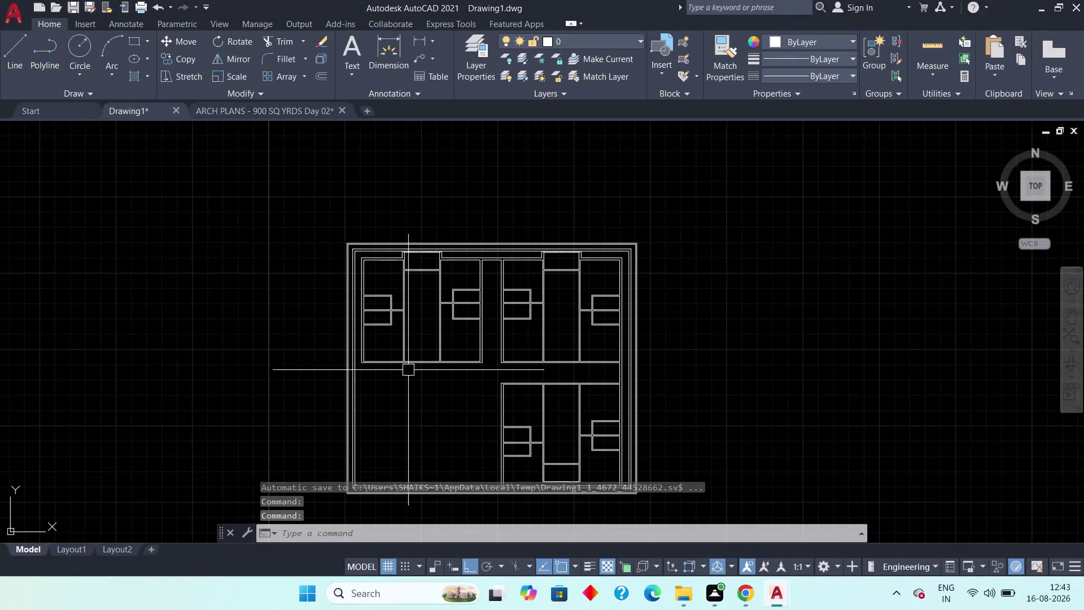
Switch to the ARCH PLANS - 900 SQ YRDS Day 02 drawing and zoom toward Bed Room-01.
click(261, 107)
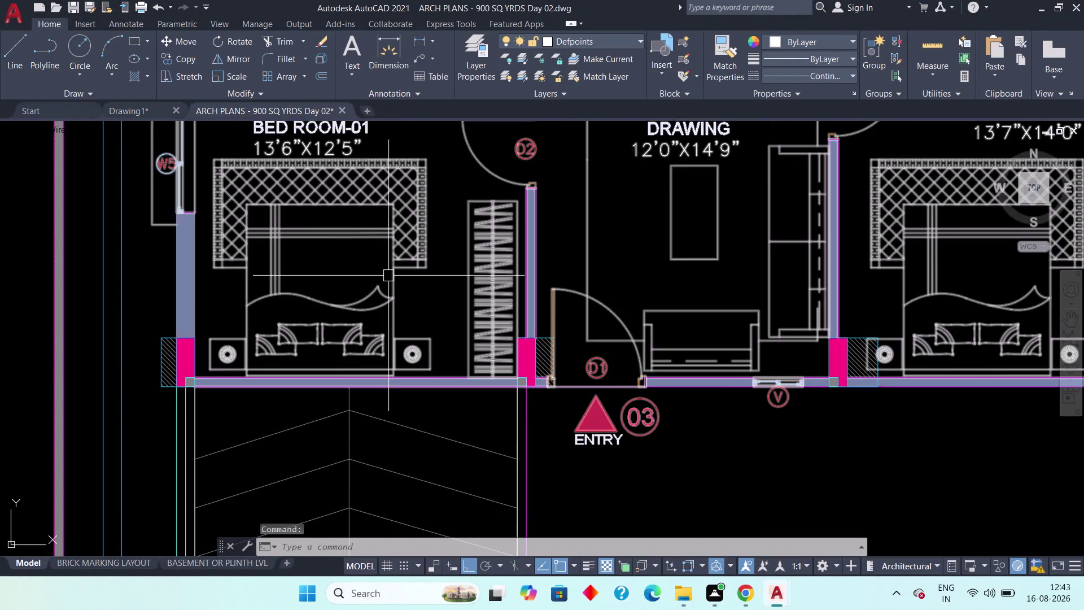
scroll(down, 3)
middle_drag(288, 233, 322, 317)
scroll(down, 3)
scroll(up, 3)
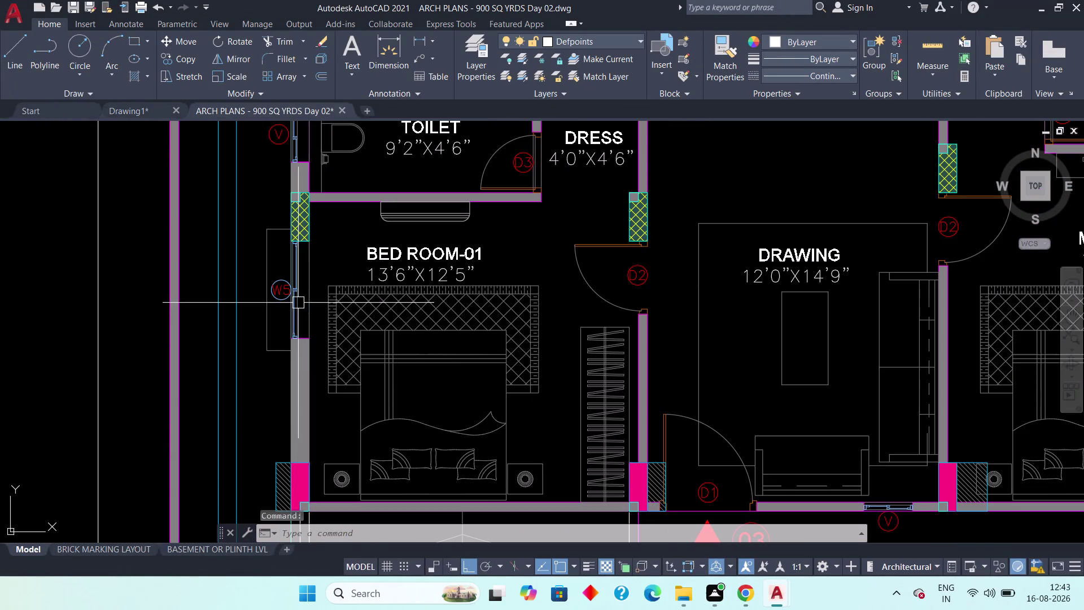
scroll(up, 3)
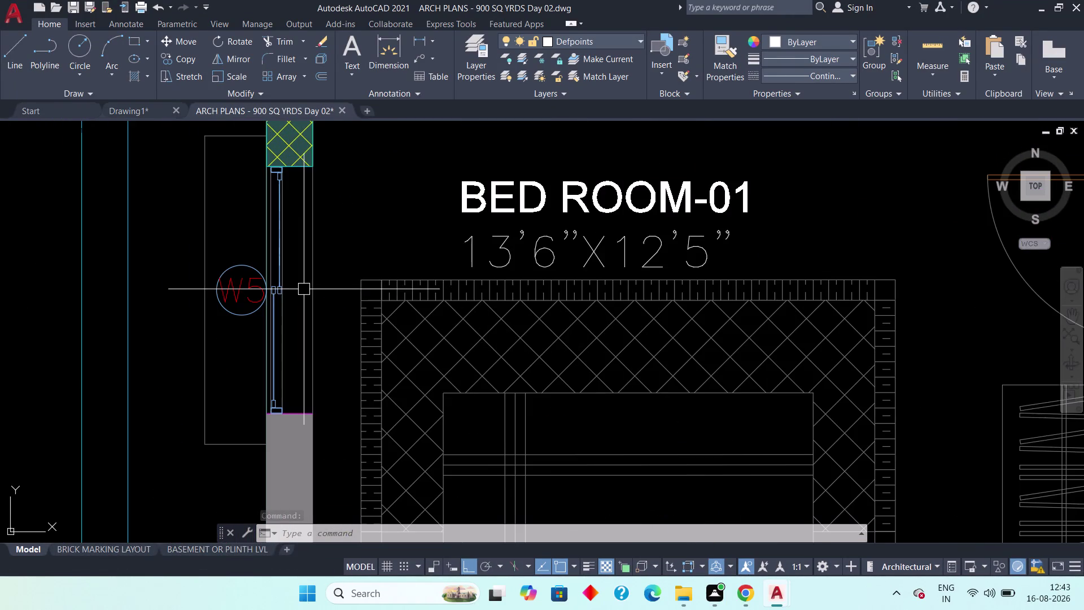
scroll(down, 3)
Pan and zoom from Bed Room-01 up to Bed Room-02, centring its west-wall W5 window.
middle_drag(299, 315, 360, 376)
scroll(down, 3)
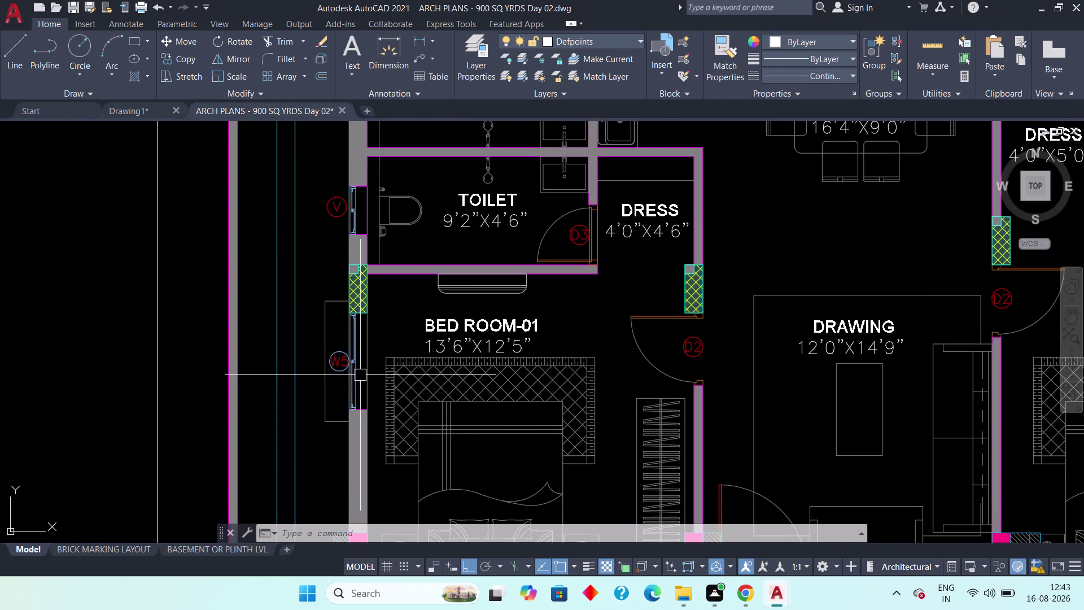
scroll(down, 3)
middle_drag(339, 351, 483, 424)
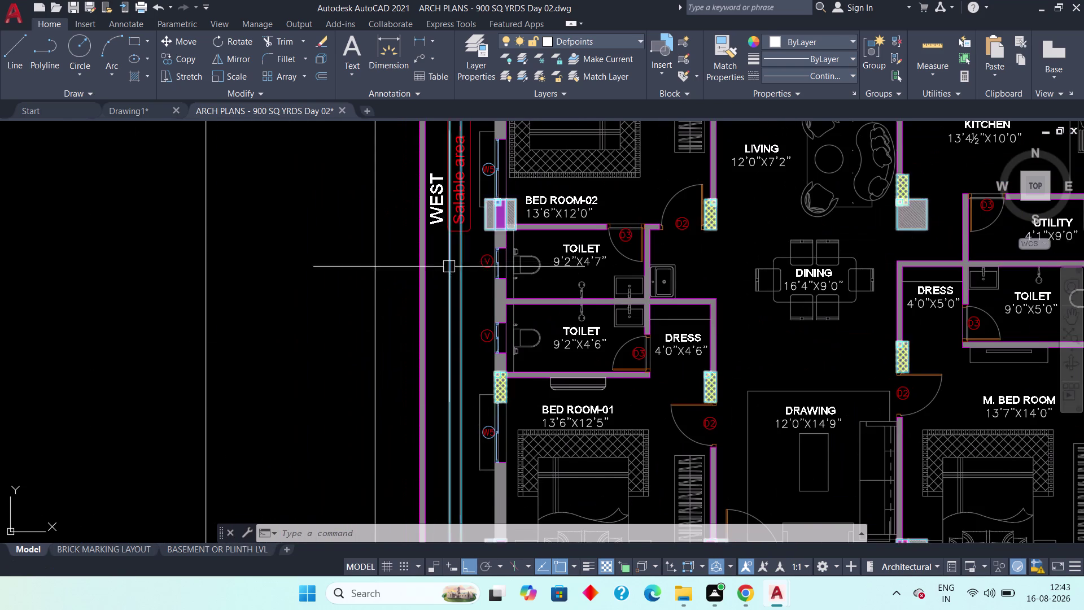
middle_drag(470, 306, 492, 455)
scroll(up, 3)
middle_drag(499, 338, 478, 389)
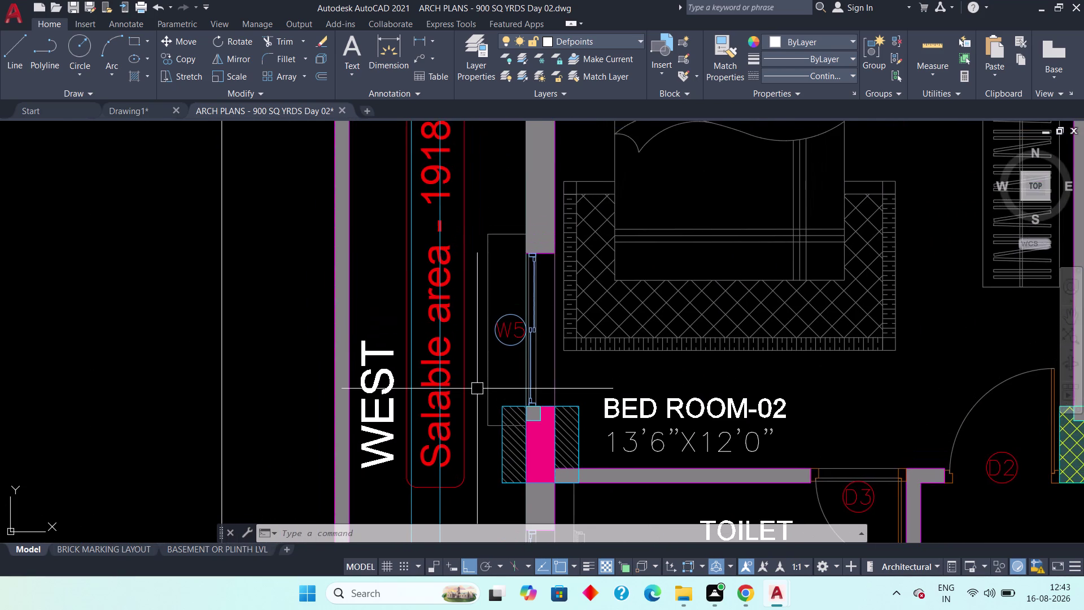
scroll(down, 3)
middle_drag(687, 375, 668, 372)
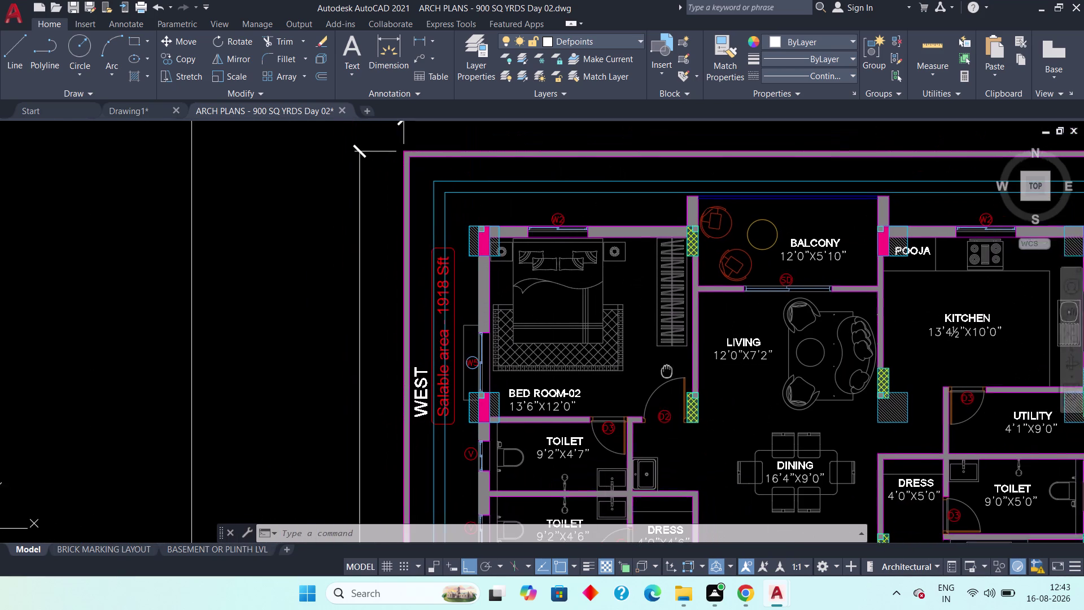
middle_drag(668, 371, 626, 355)
scroll(up, 3)
Add a 4' linear dimension between the ends of window W5, placed beside it.
middle_drag(482, 302, 521, 306)
click(421, 43)
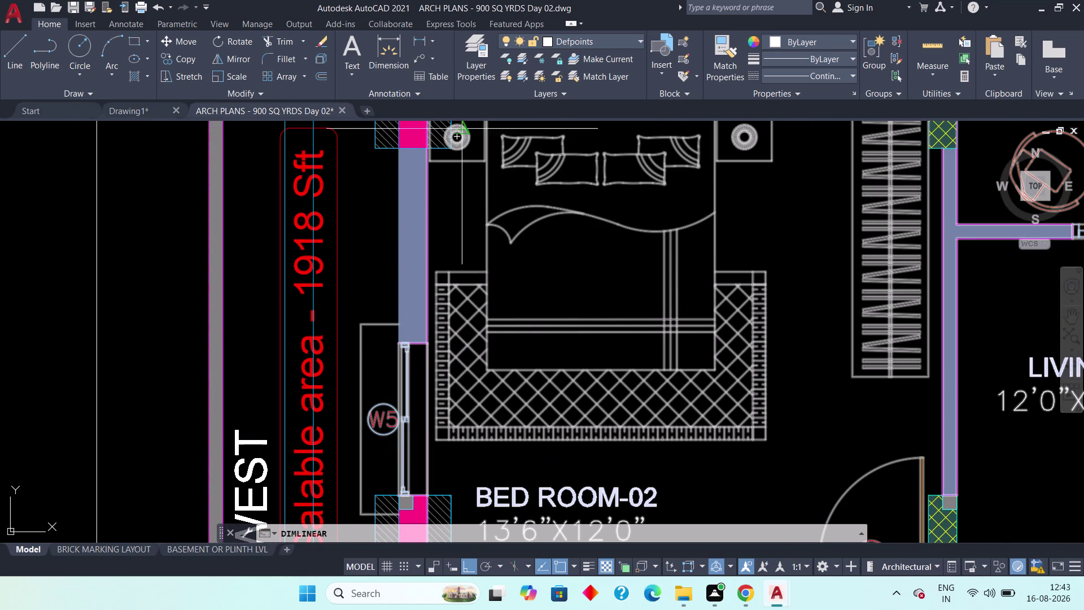
middle_drag(408, 357, 416, 309)
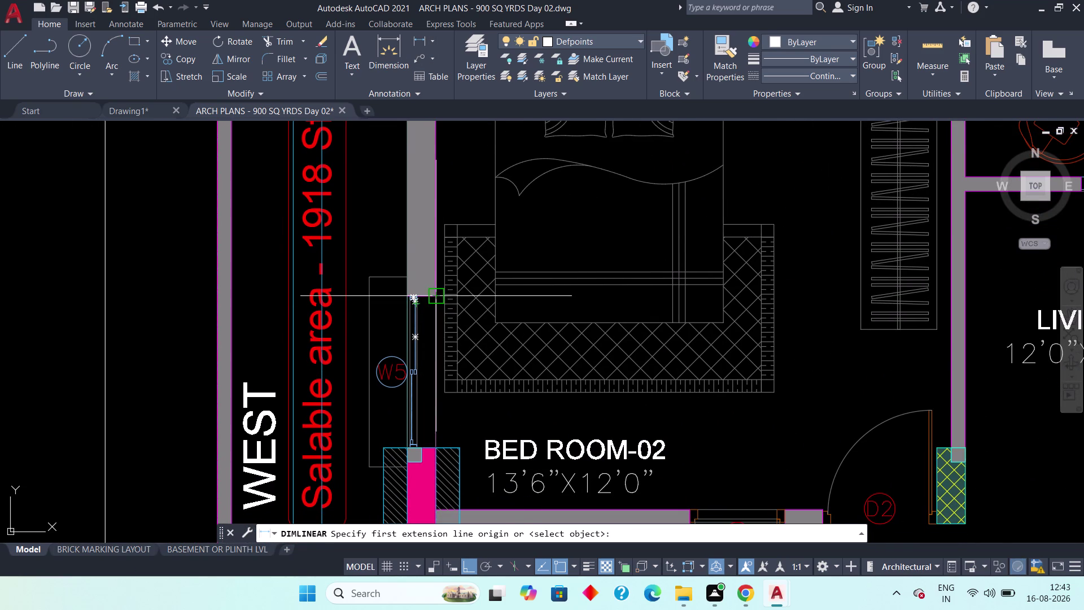
drag(436, 297, 436, 301)
click(439, 446)
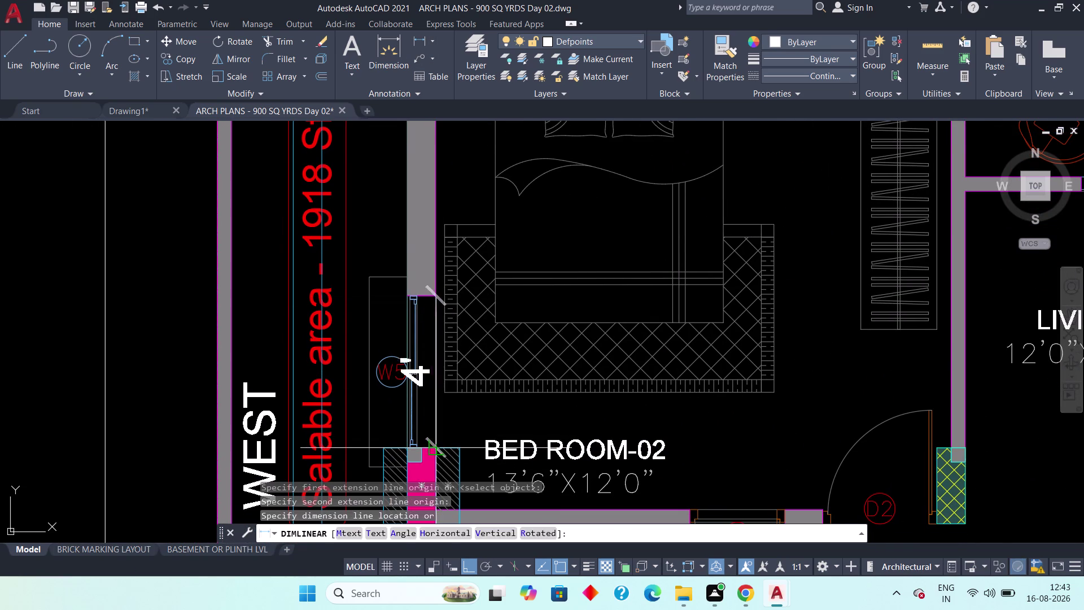
click(452, 445)
scroll(down, 3)
Add a 4' linear dimension across the top-wall window W2, placed above it.
middle_drag(473, 366, 450, 395)
scroll(up, 3)
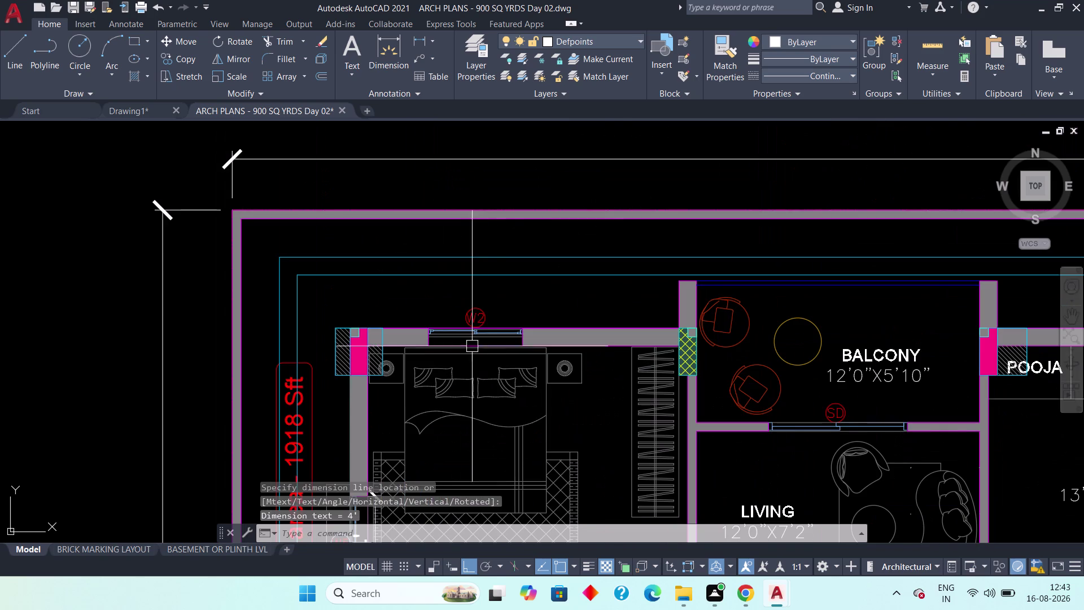
click(417, 43)
scroll(up, 3)
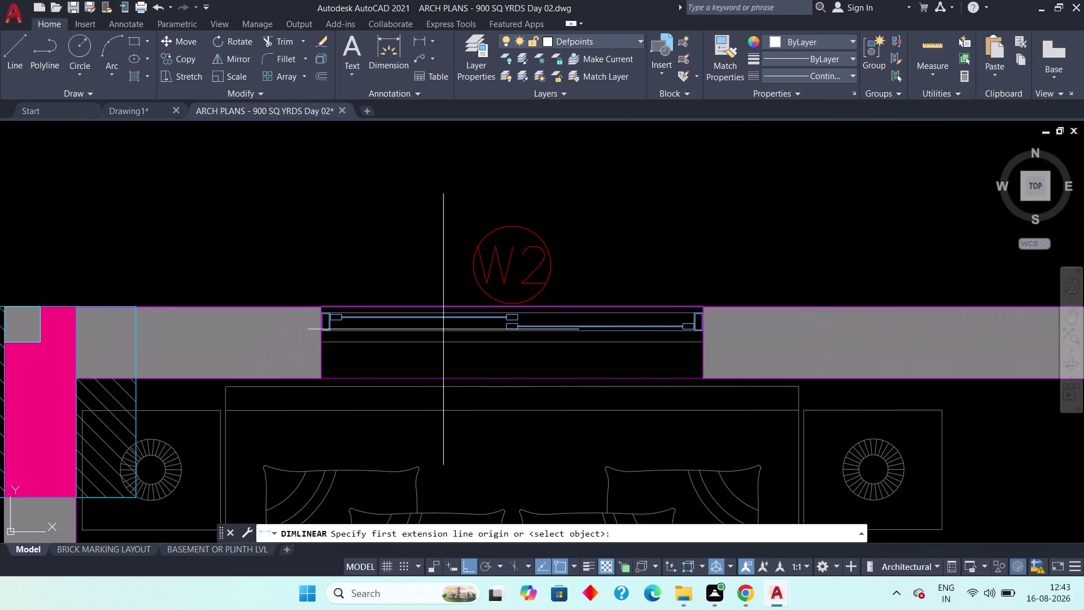
click(322, 305)
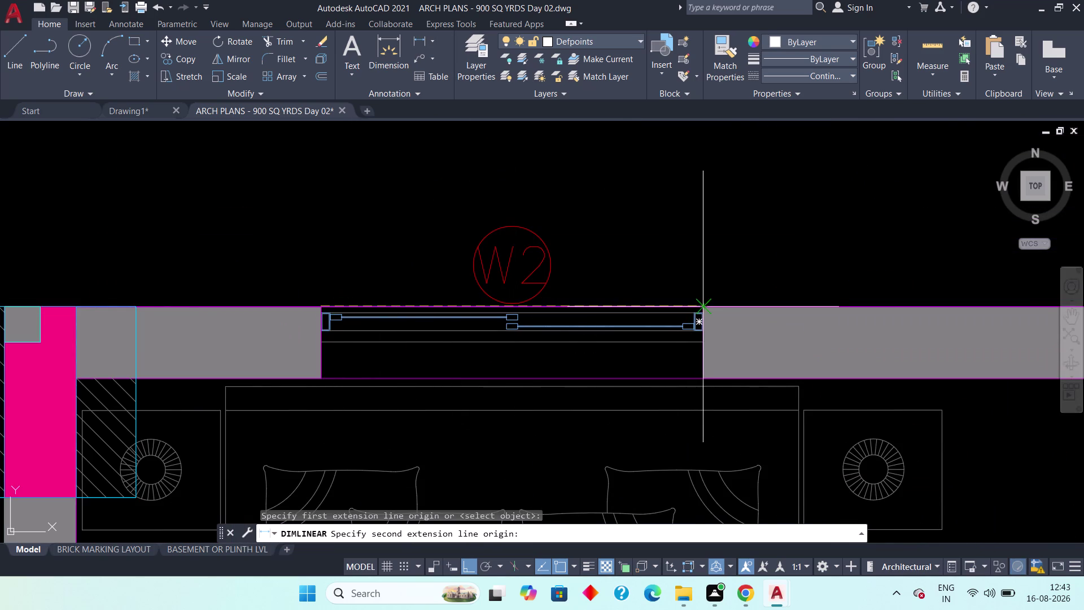
click(704, 307)
click(703, 279)
scroll(down, 3)
middle_drag(693, 337, 684, 307)
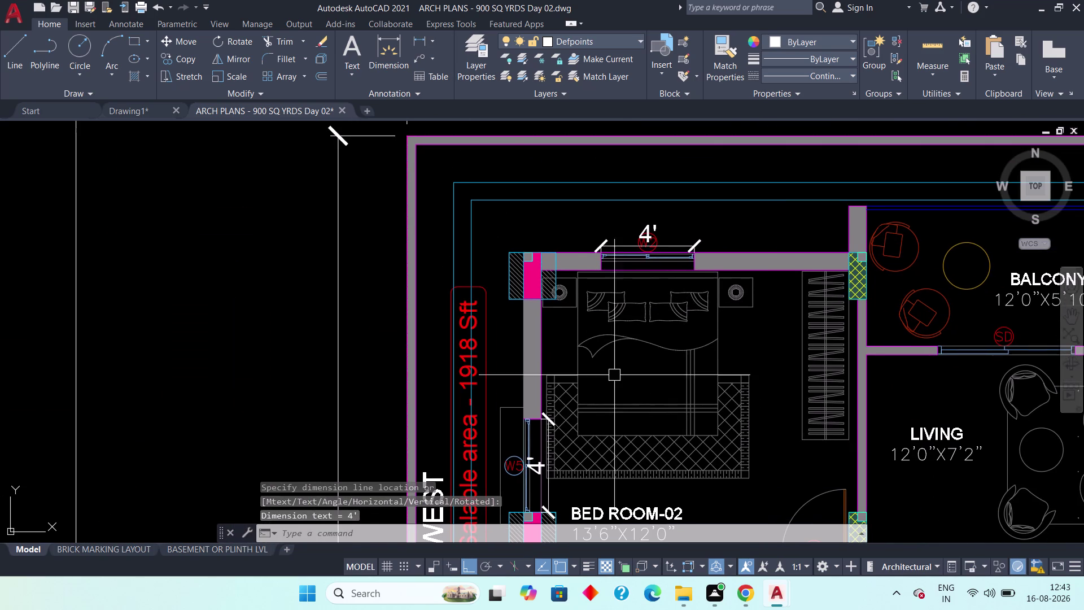
middle_drag(559, 470, 523, 384)
scroll(down, 3)
middle_drag(684, 359, 440, 349)
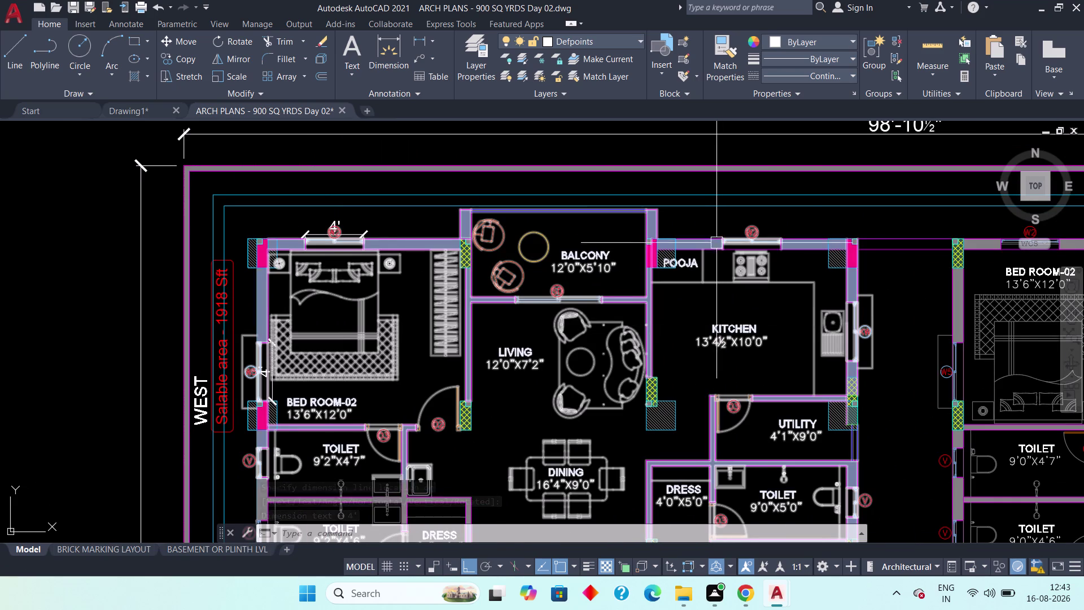
Pan and zoom across the building past the Pooja room, balcony and kitchen.
scroll(up, 3)
middle_drag(744, 256, 720, 375)
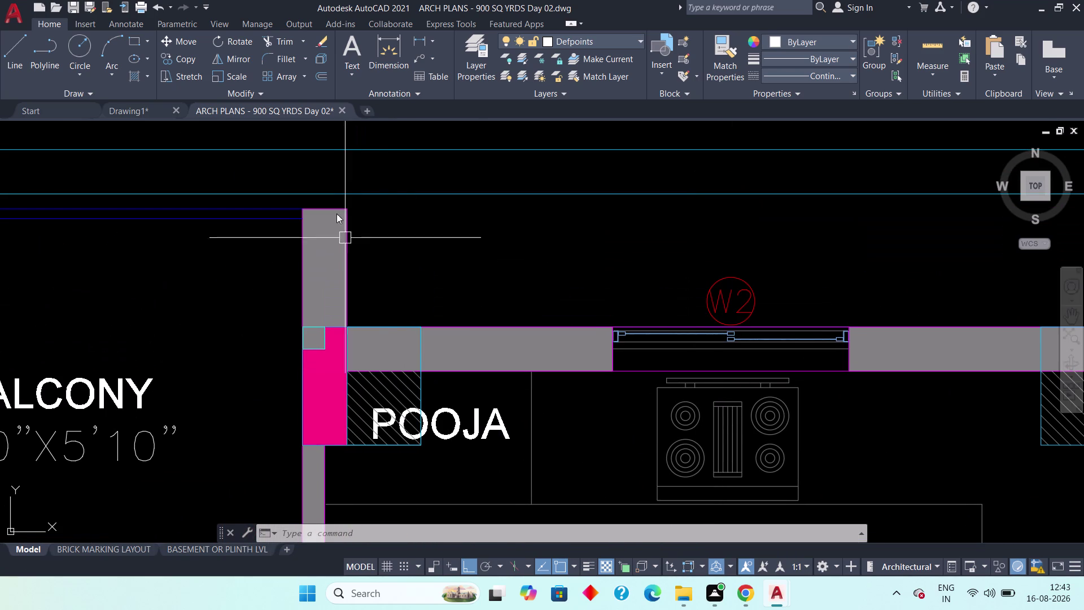
scroll(down, 3)
middle_drag(729, 388, 493, 277)
scroll(down, 3)
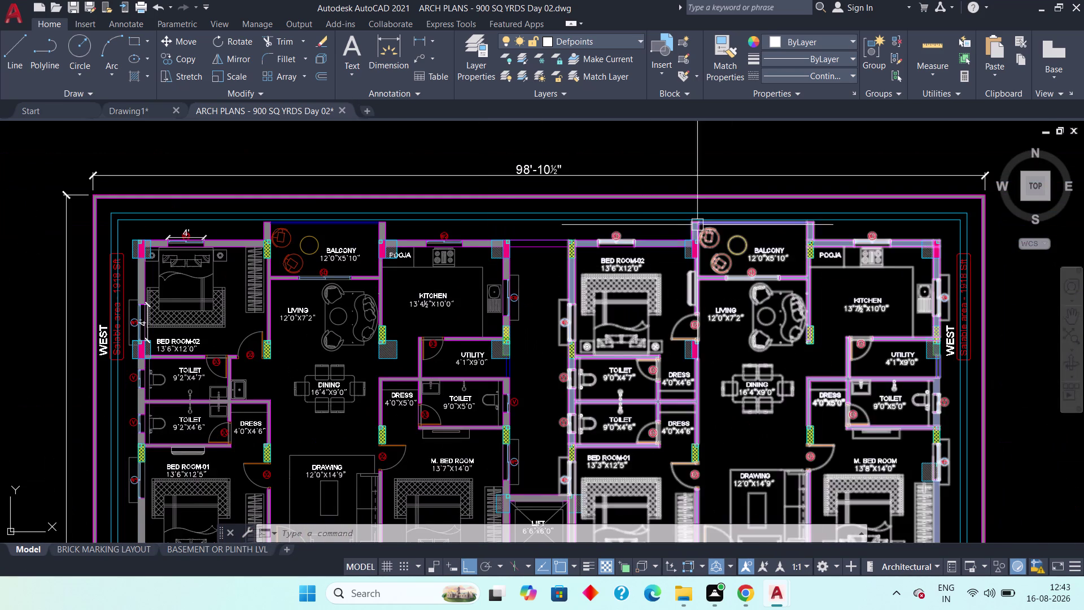
middle_drag(690, 244, 554, 248)
scroll(up, 3)
middle_drag(888, 293, 591, 293)
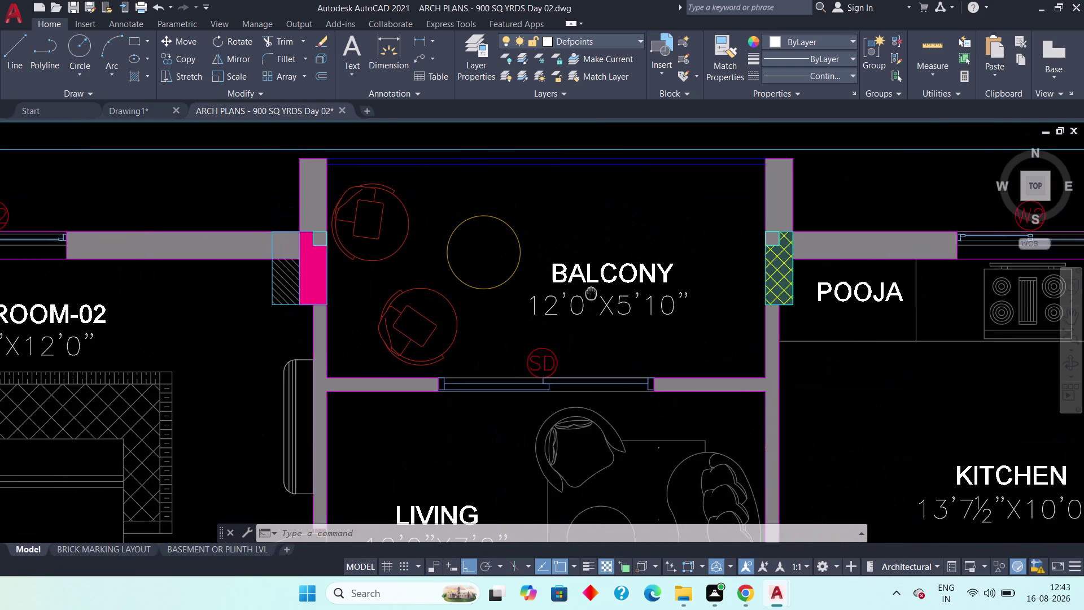
scroll(down, 3)
middle_drag(796, 308, 656, 313)
scroll(down, 3)
middle_drag(725, 361, 712, 272)
scroll(up, 3)
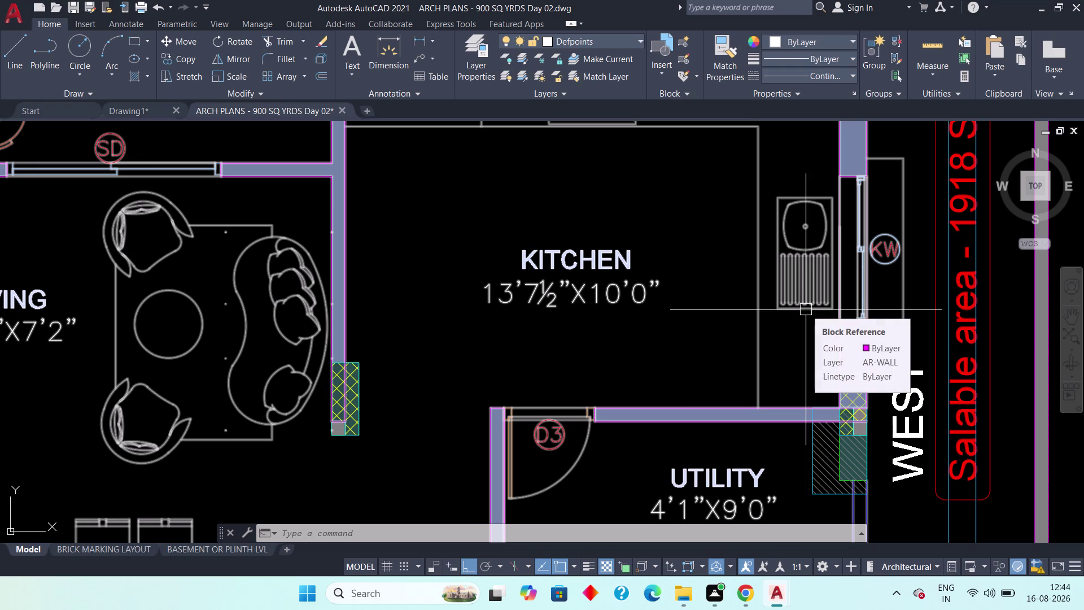
Pan down past the parking area to the lower flat's bedrooms.
scroll(down, 3)
middle_drag(589, 371, 592, 345)
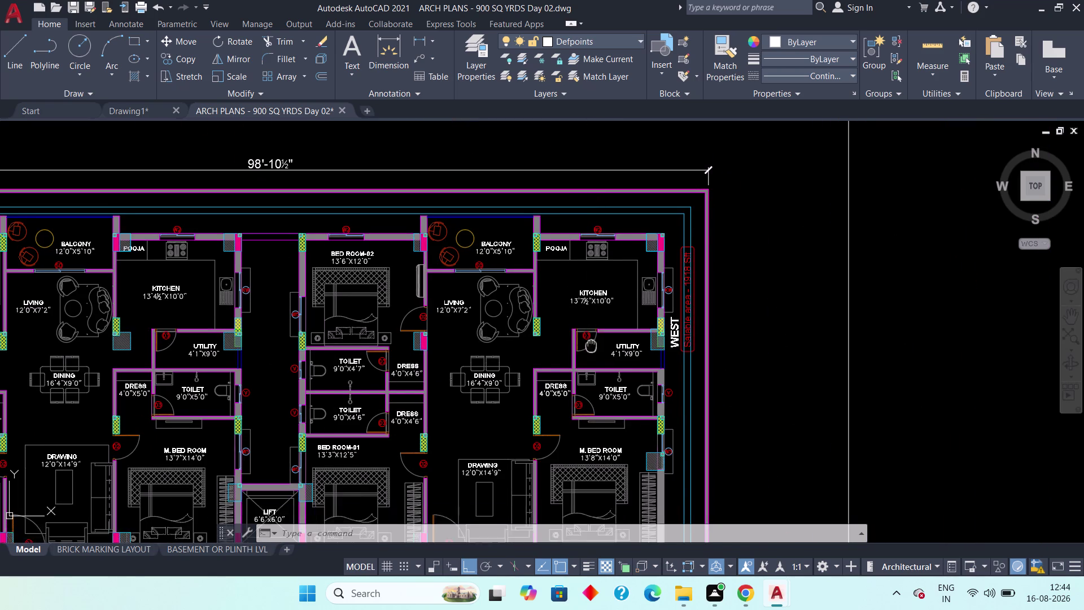
middle_drag(592, 346, 622, 281)
scroll(down, 3)
middle_drag(573, 341, 648, 229)
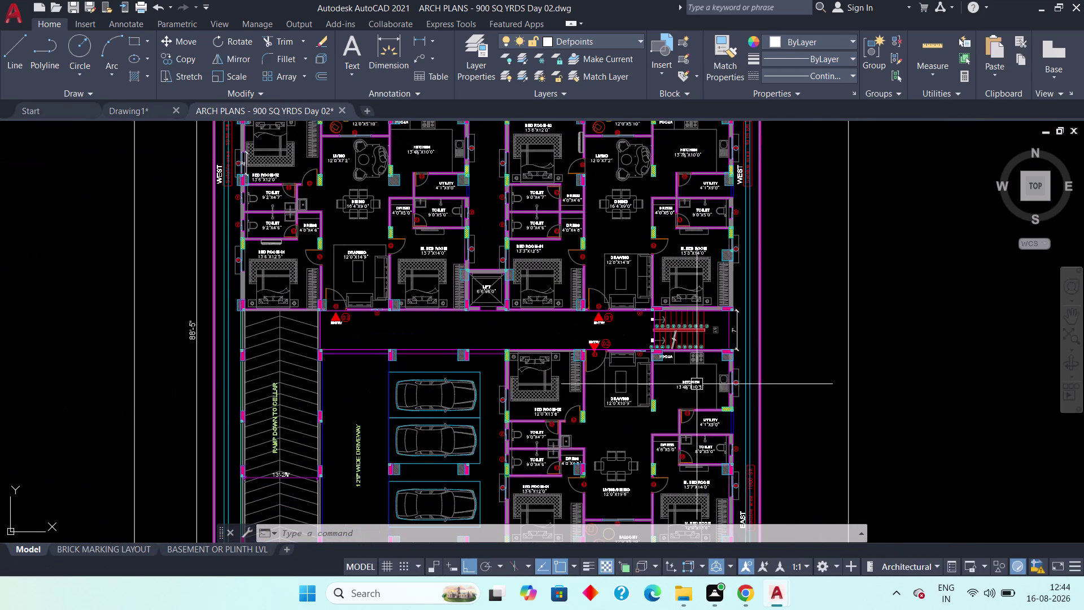
middle_drag(690, 376, 693, 307)
scroll(up, 3)
scroll(down, 3)
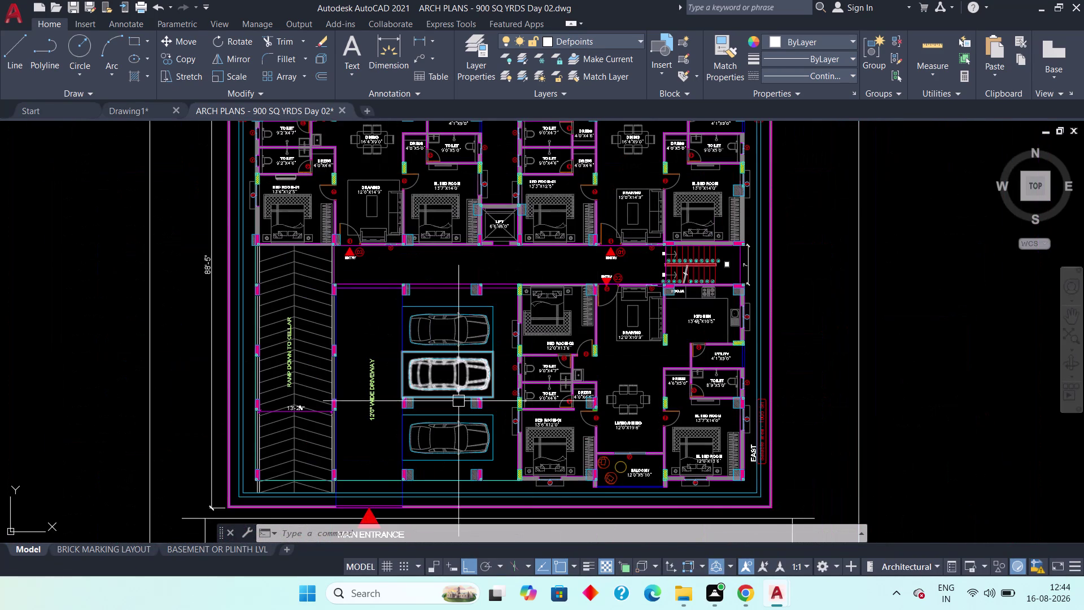
middle_drag(536, 377, 561, 344)
scroll(up, 3)
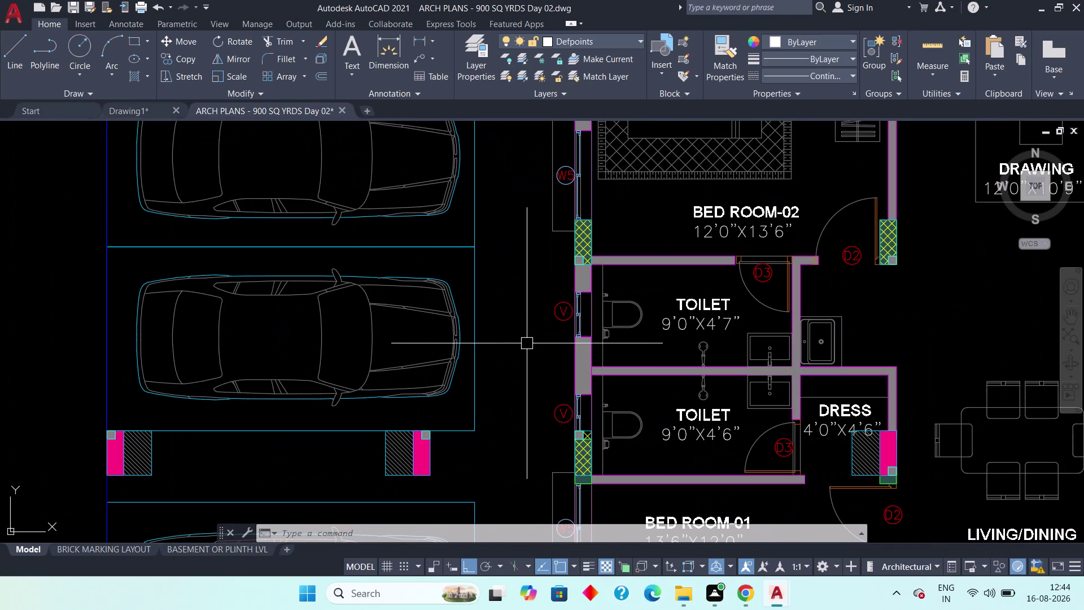